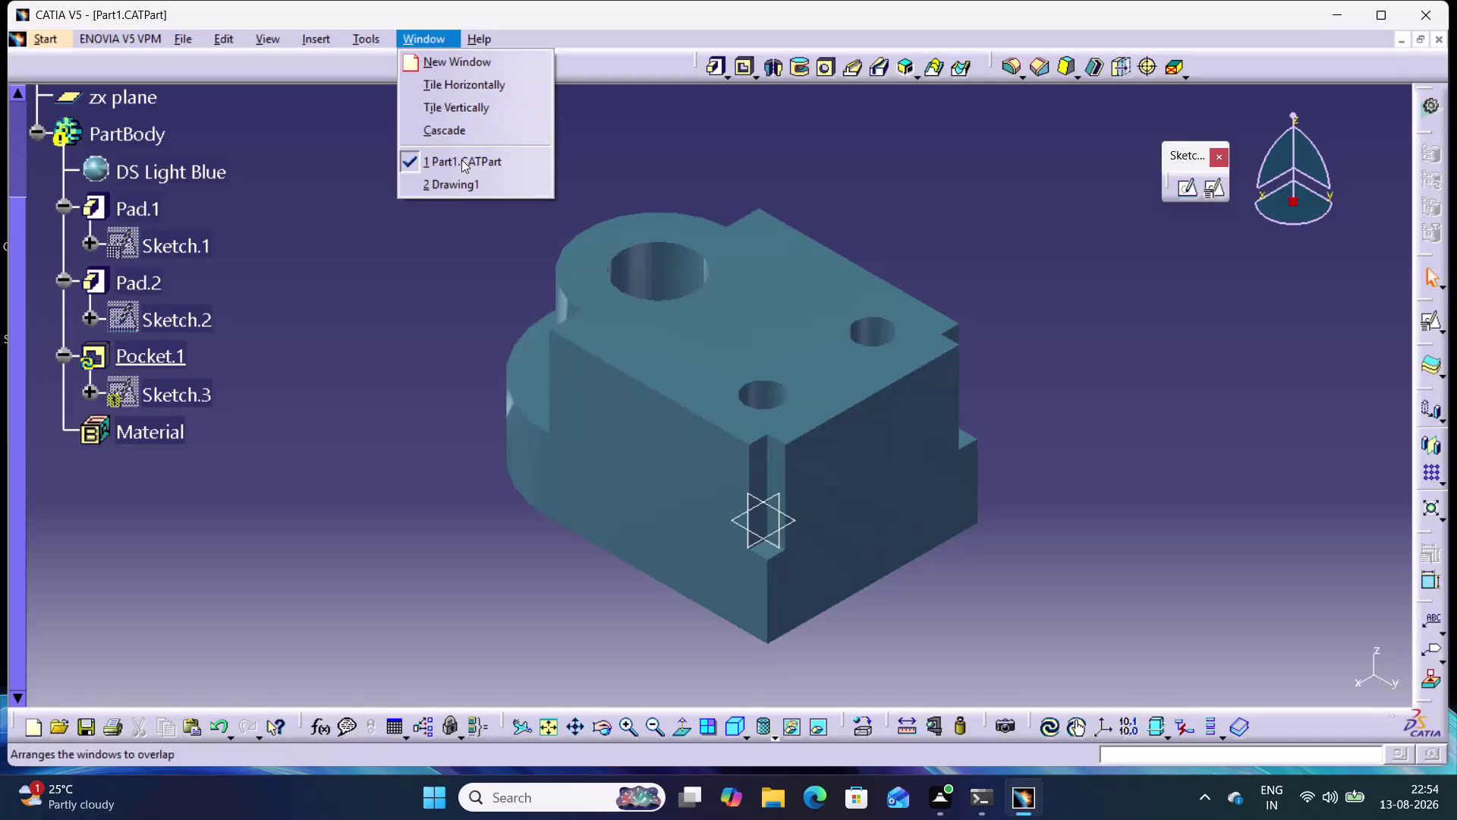
Bring Drawing1, with its front, top and isometric views, to the front.
click(460, 185)
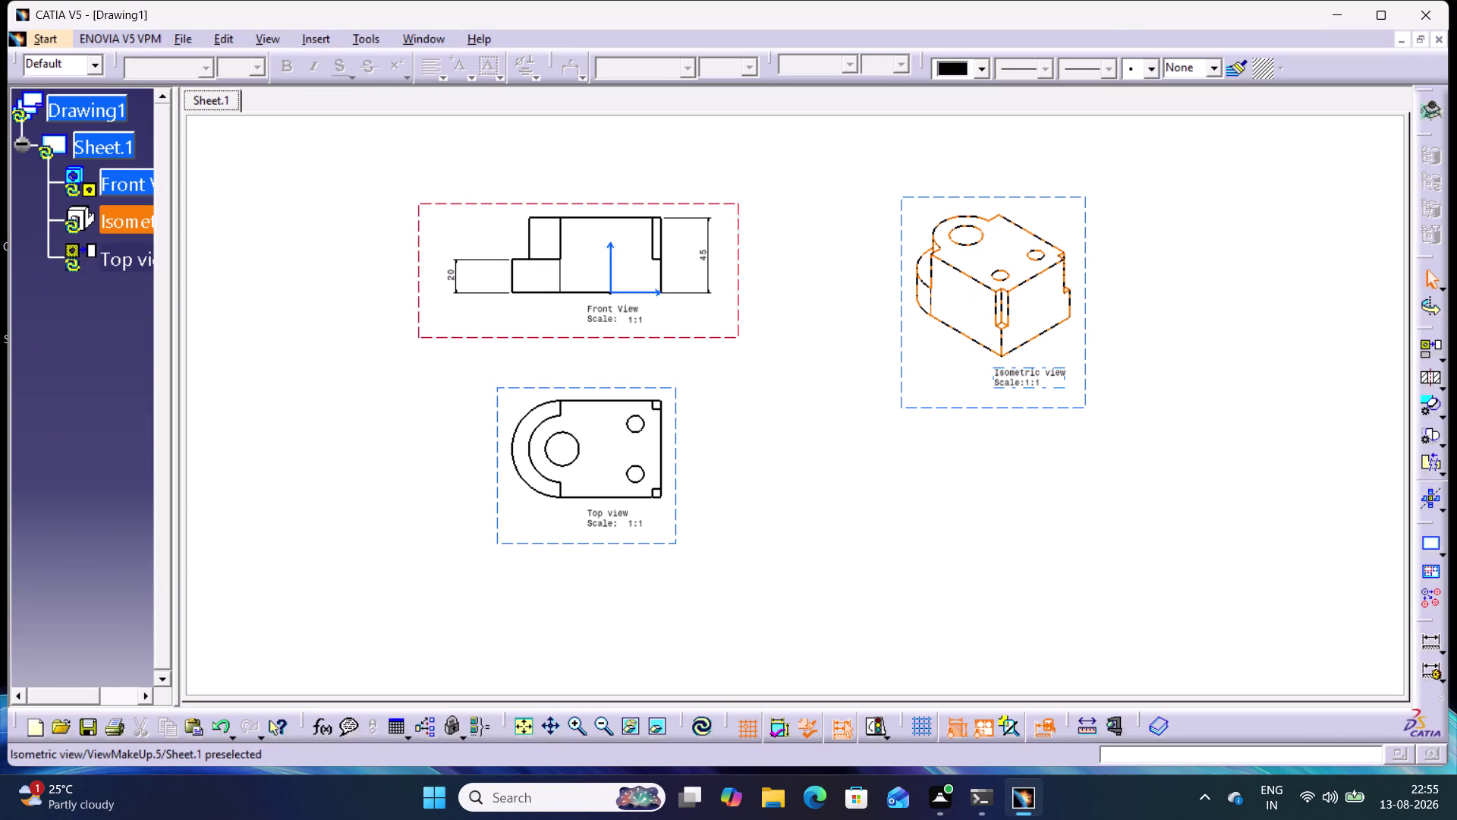
double_click(1428, 643)
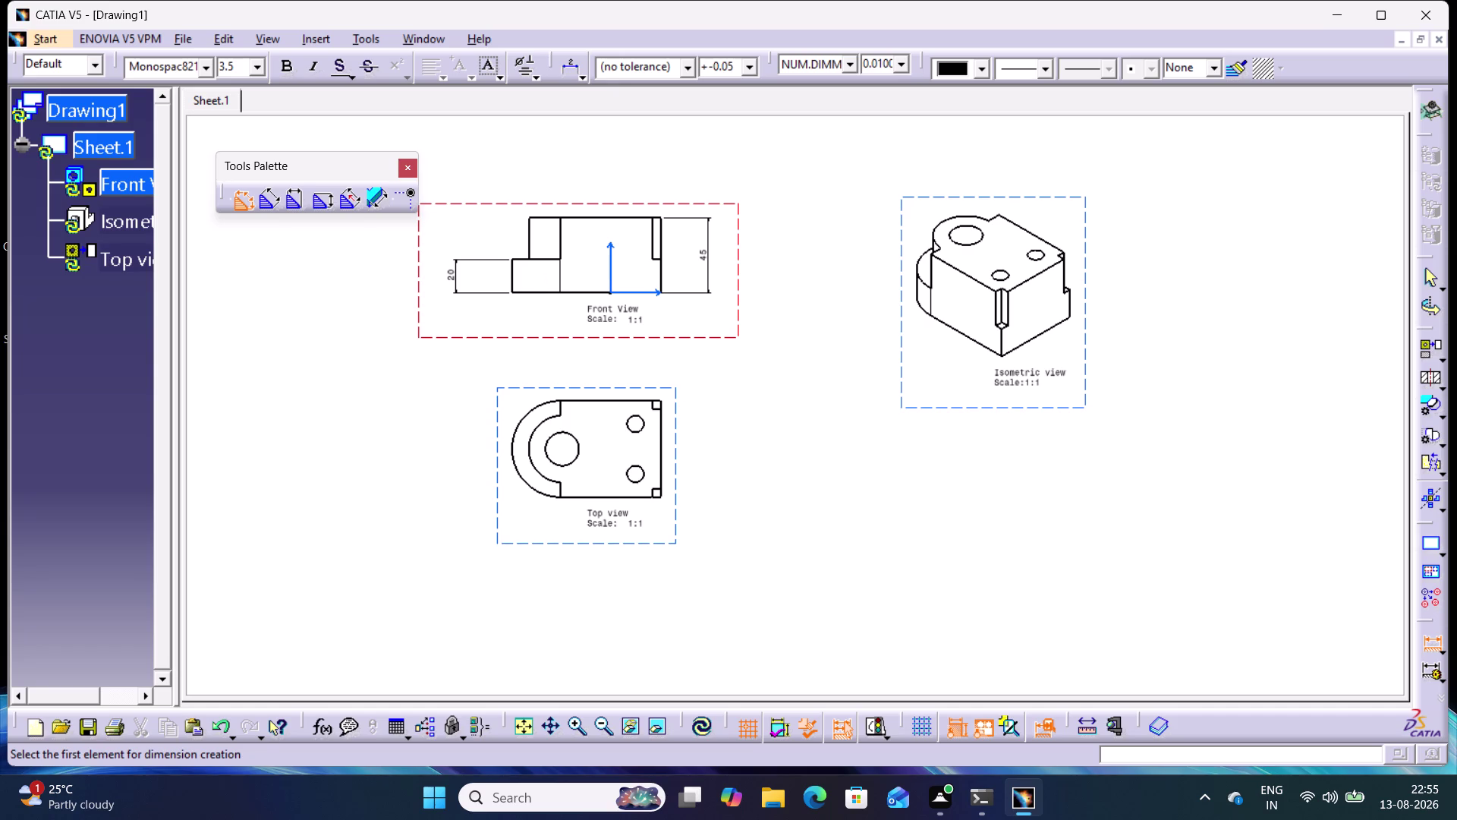
click(513, 273)
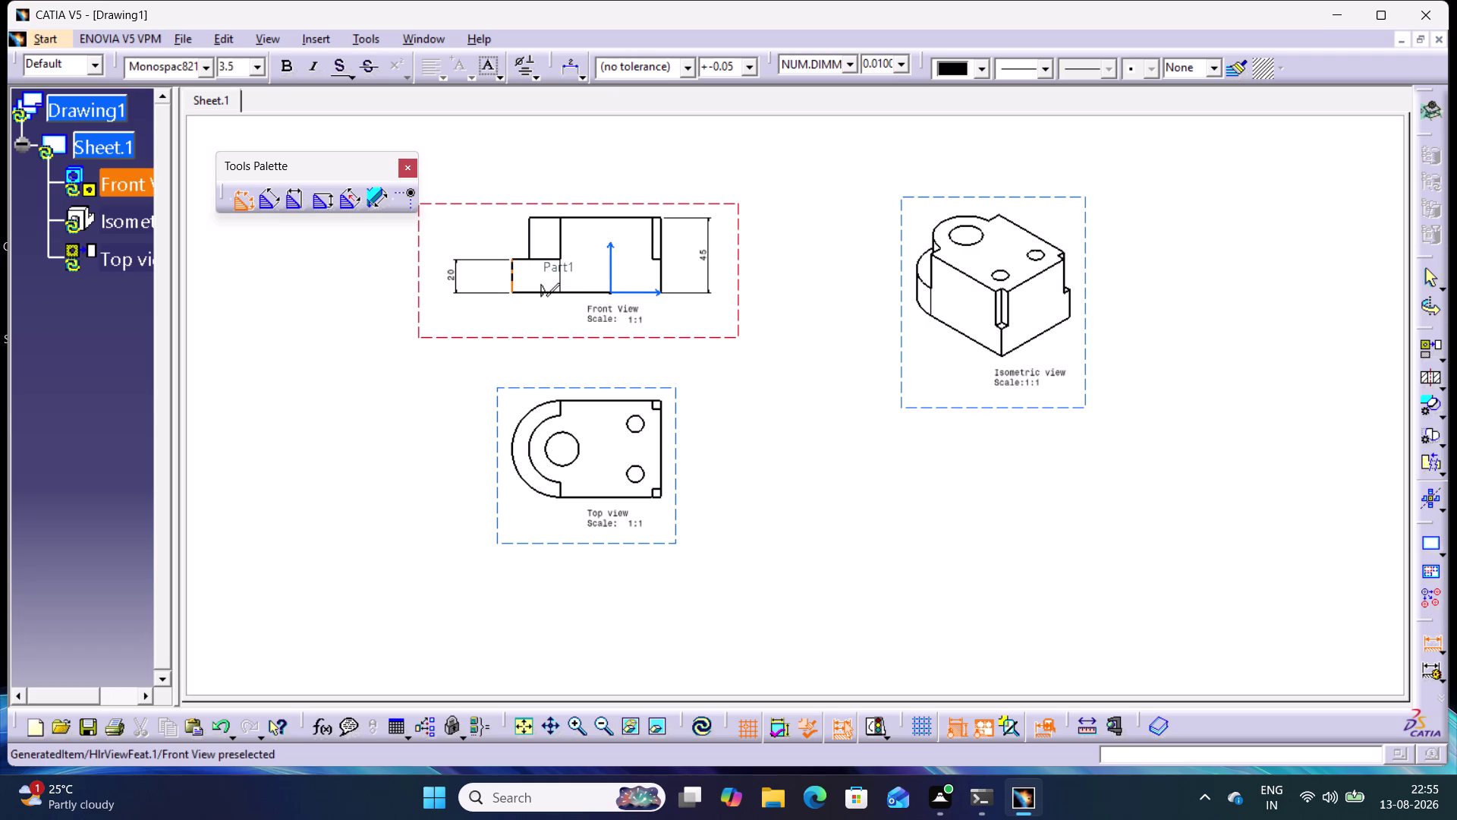
click(662, 269)
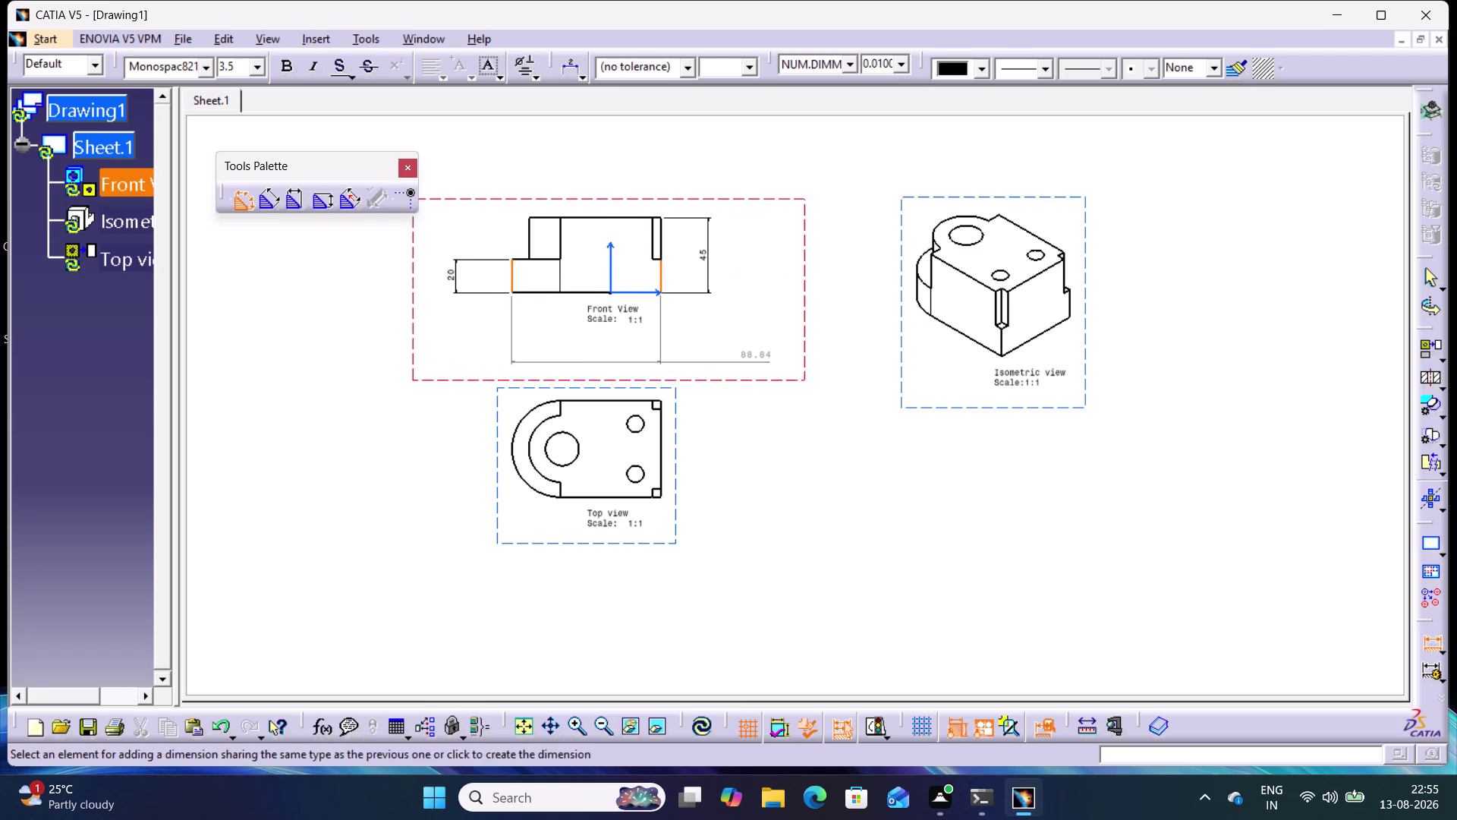
click(1431, 643)
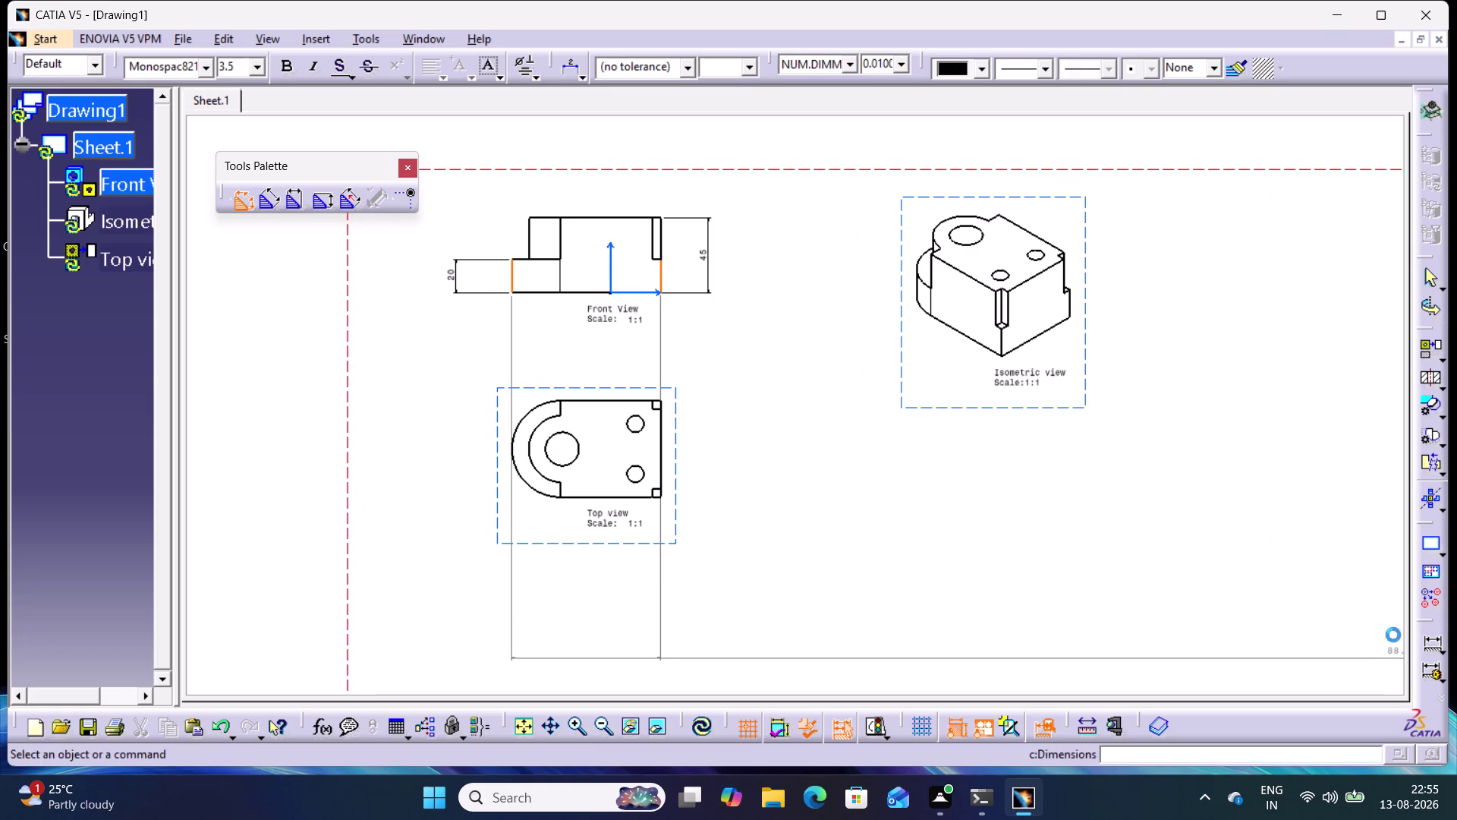
click(1247, 509)
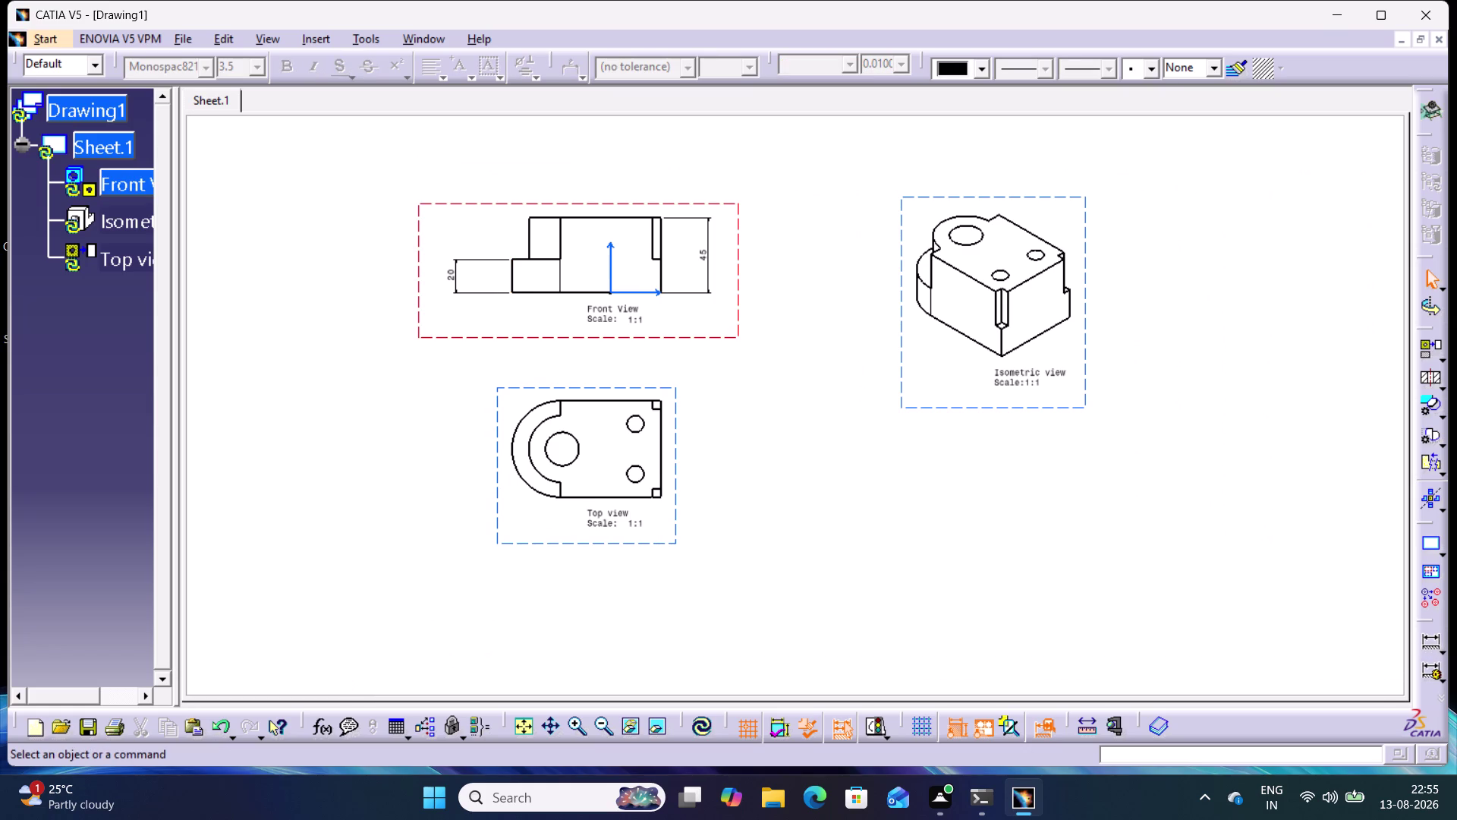